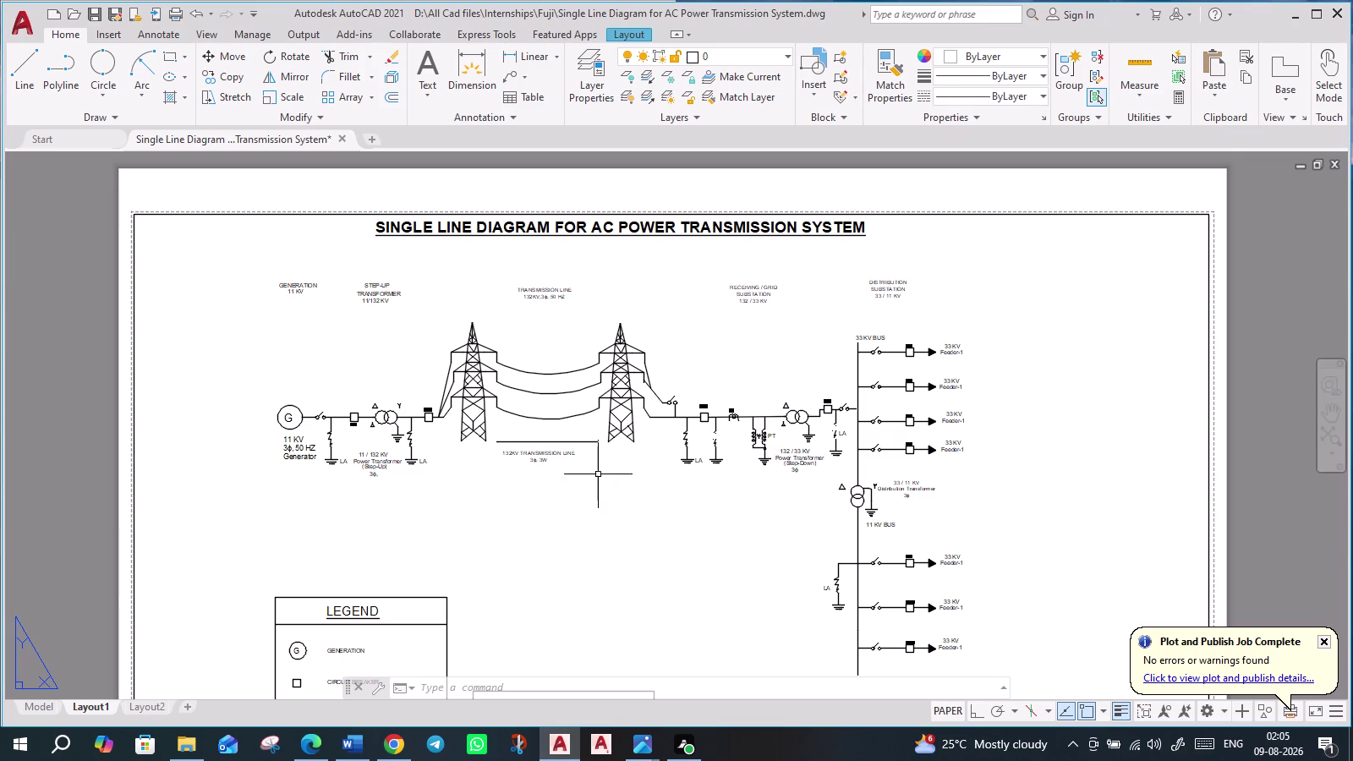
scroll(up, 3)
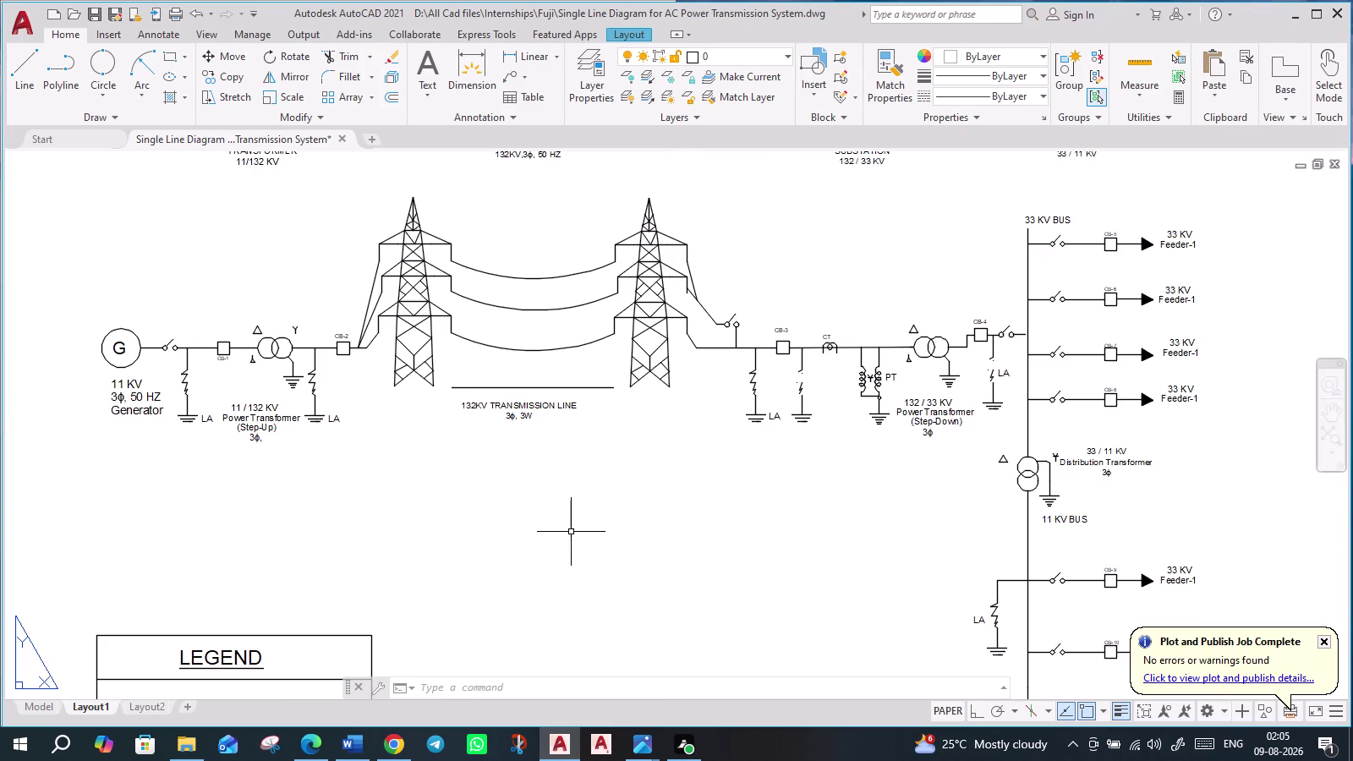
scroll(up, 3)
scroll(down, 3)
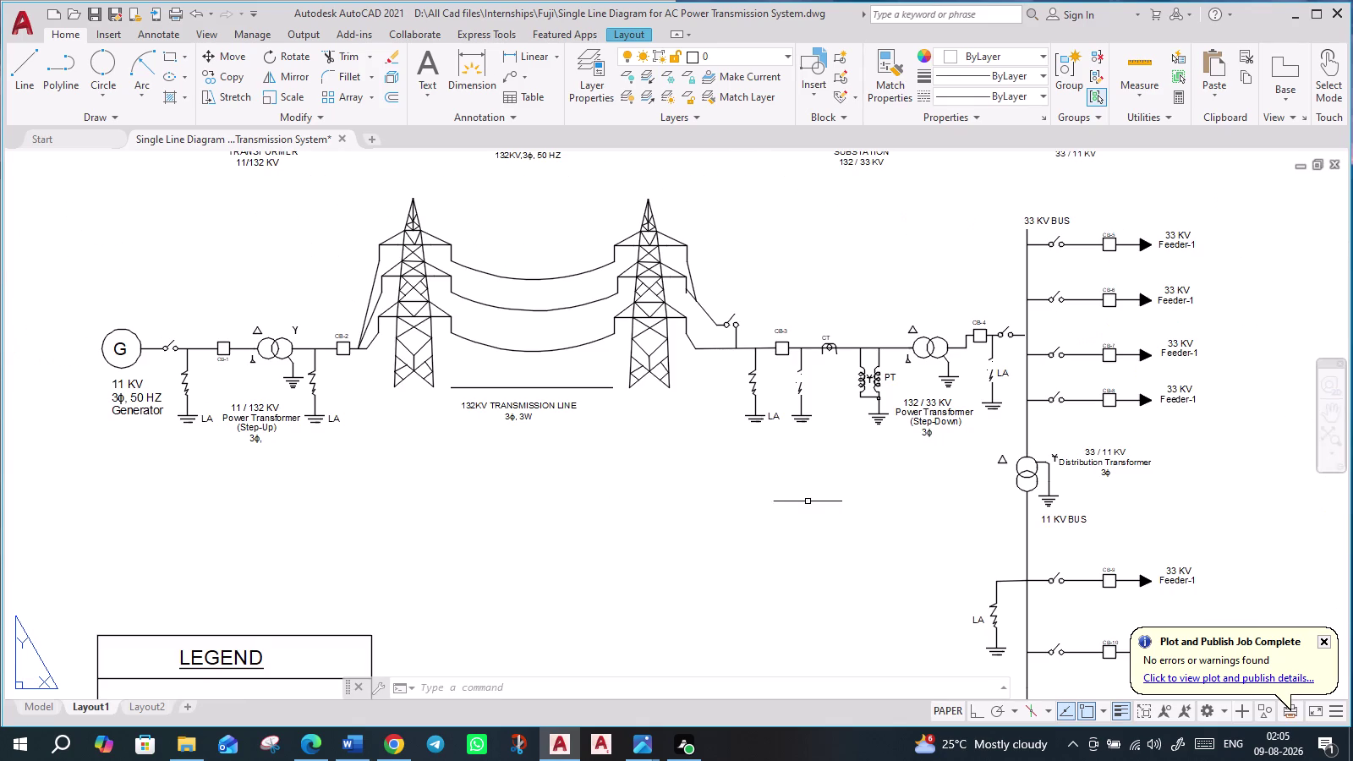
scroll(down, 3)
middle_drag(520, 606, 485, 488)
scroll(up, 3)
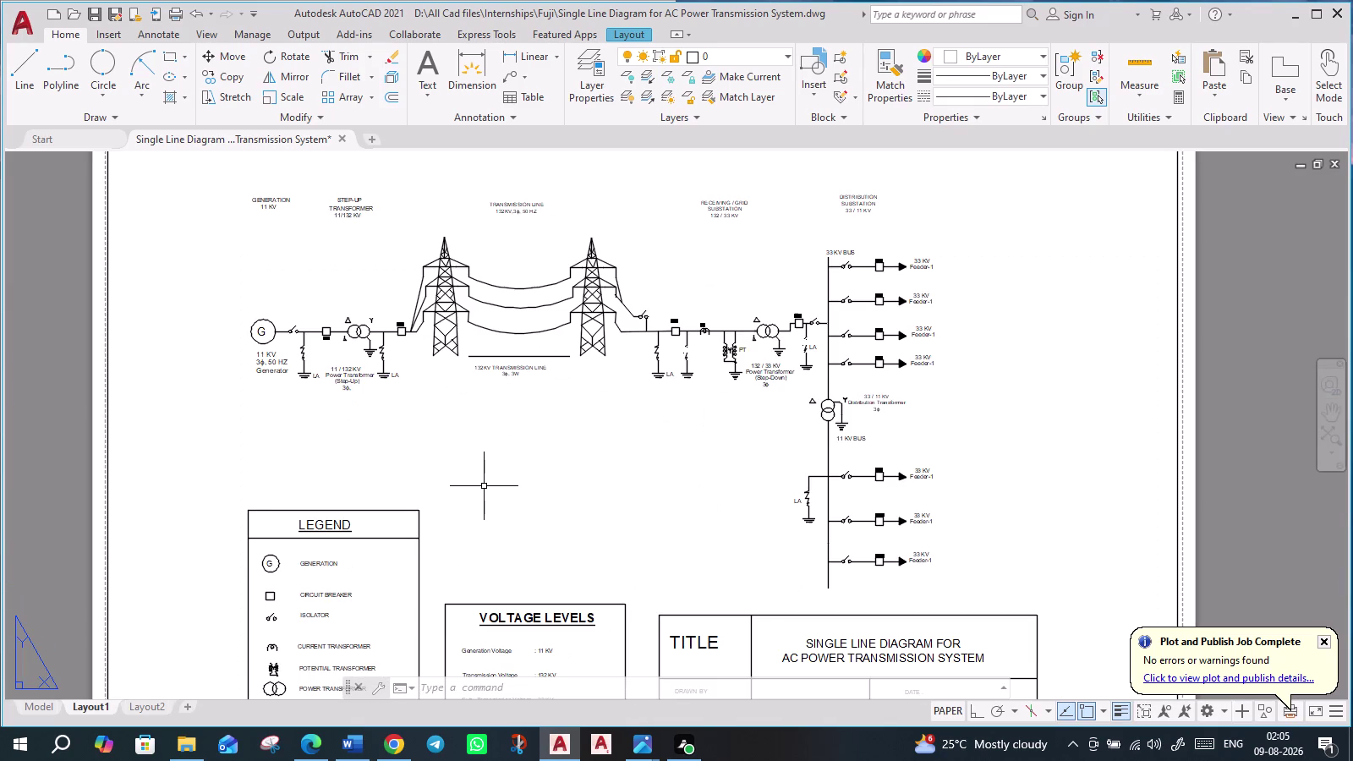